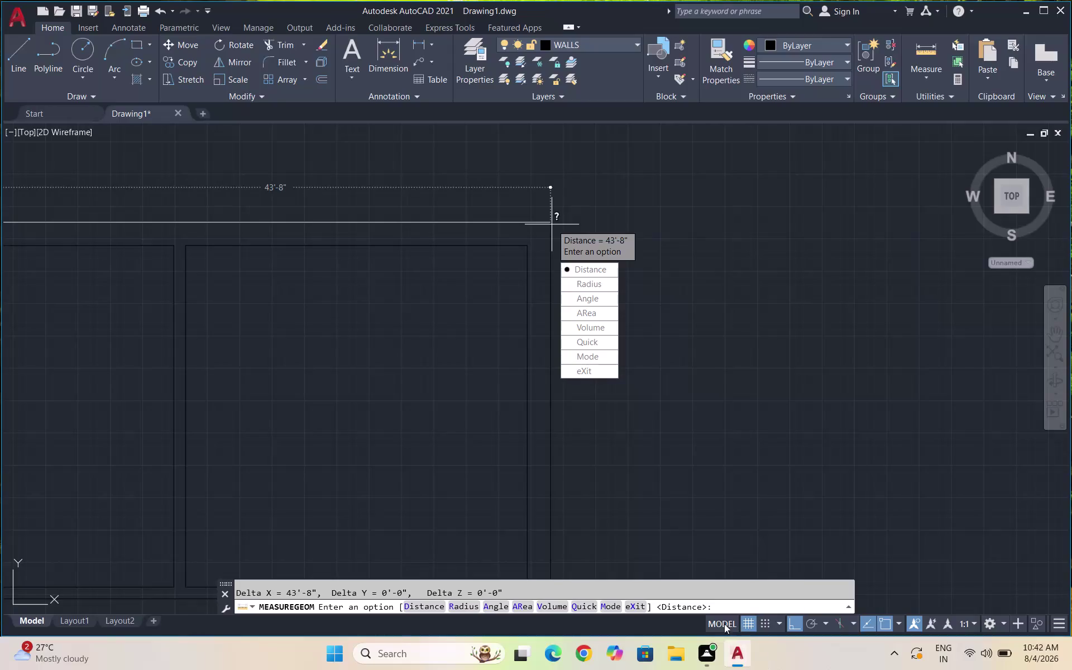
click(1019, 11)
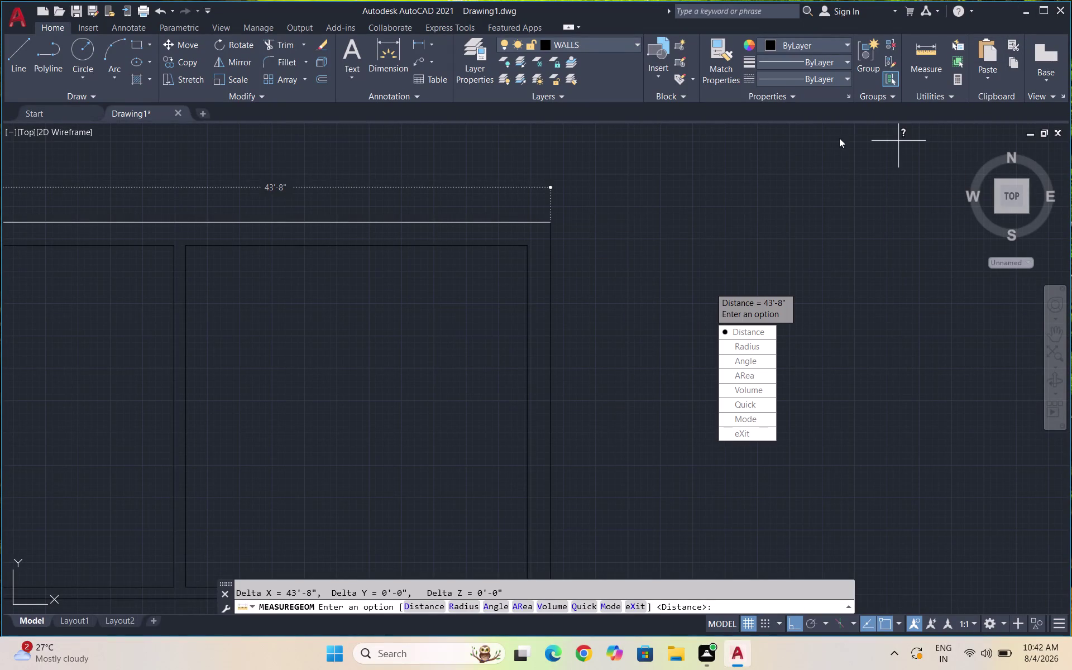
click(1027, 5)
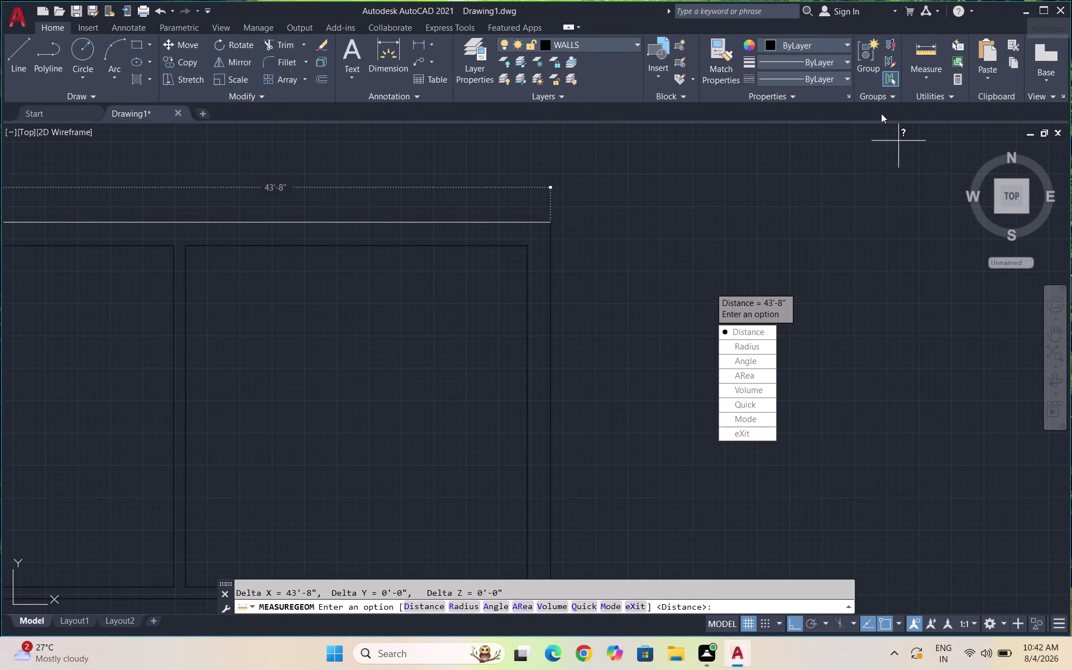